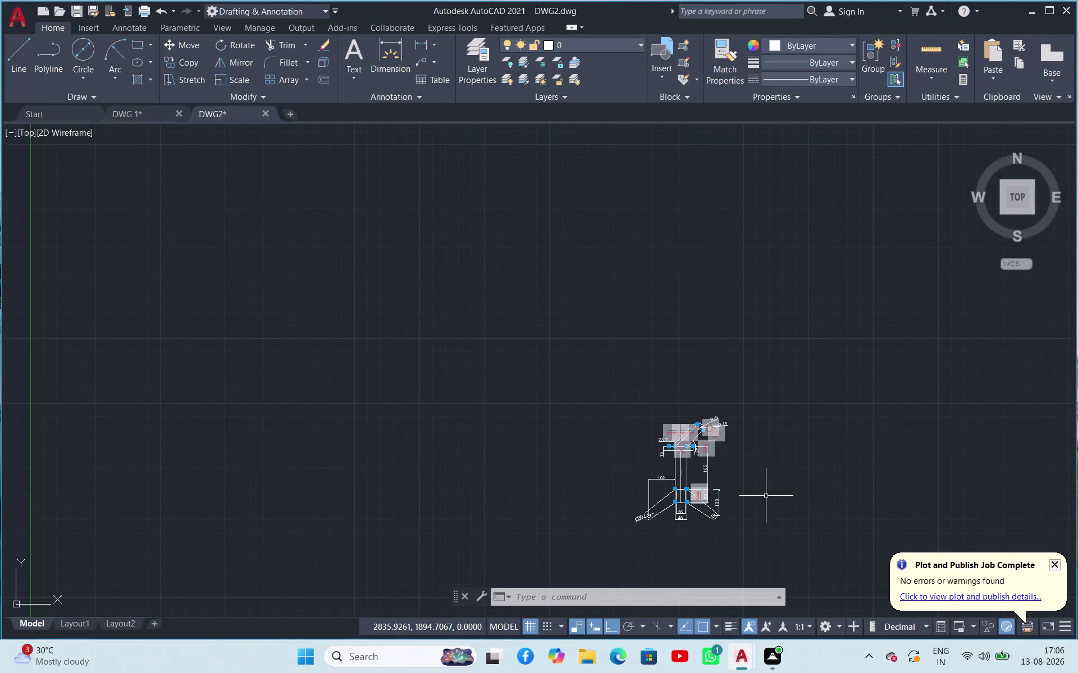
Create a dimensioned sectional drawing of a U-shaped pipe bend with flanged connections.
Start a new drawing twice, cancelling the Select Template dialog each time.
key(ctrl+n)
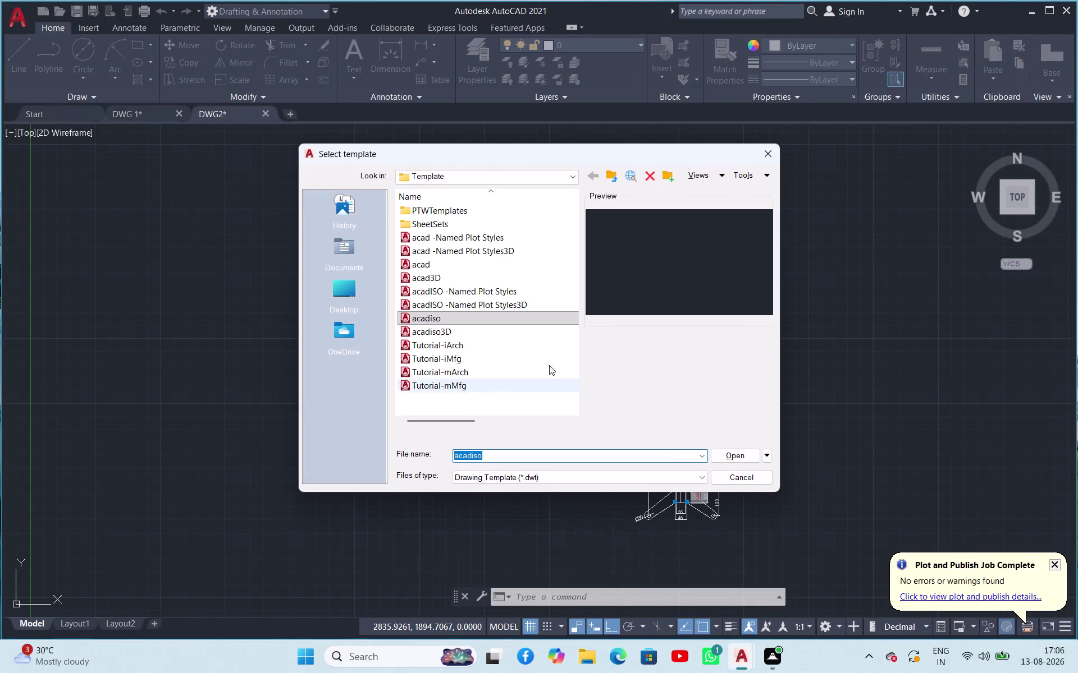
click(761, 159)
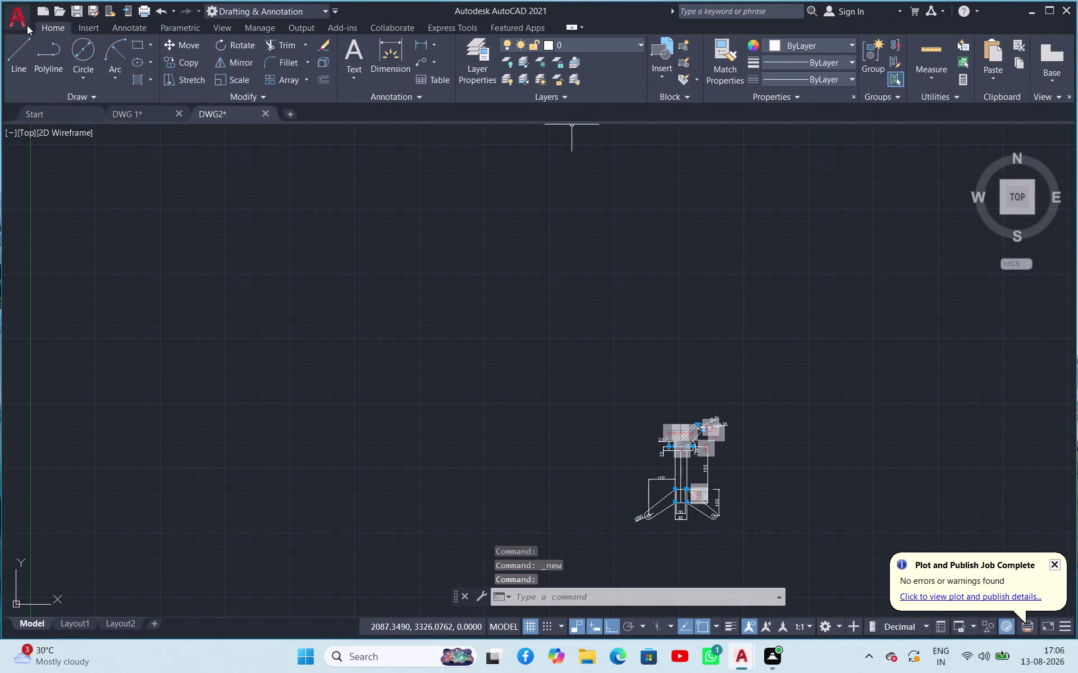
click(26, 24)
click(37, 83)
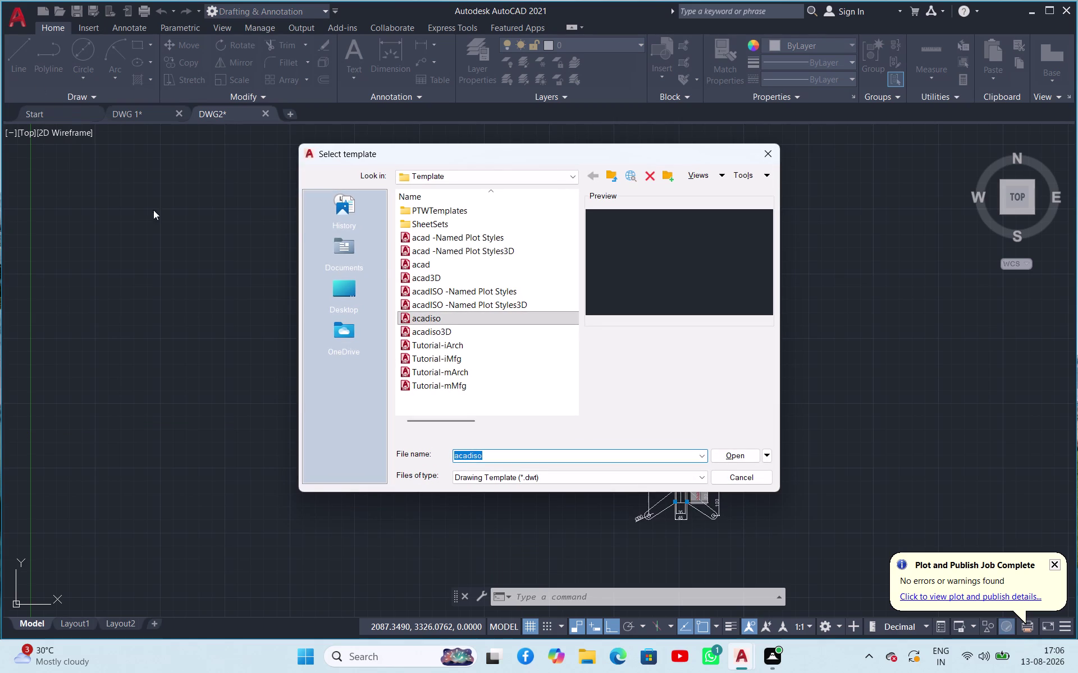
click(761, 155)
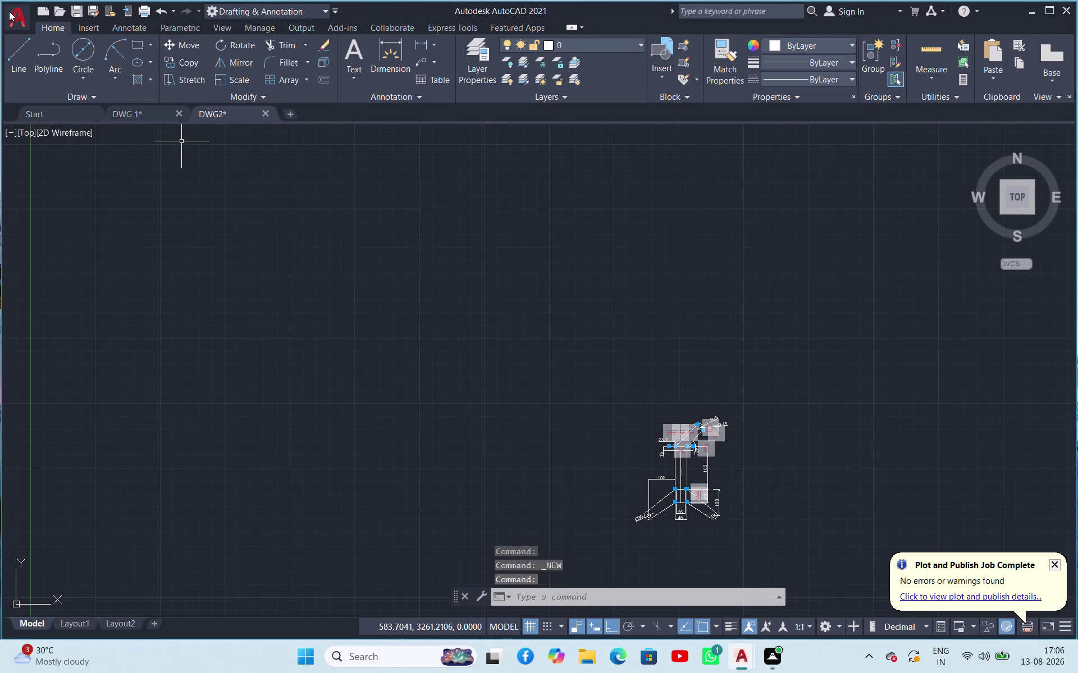
Choose New > Drawing from the Application menu, then cancel Select Template.
click(9, 11)
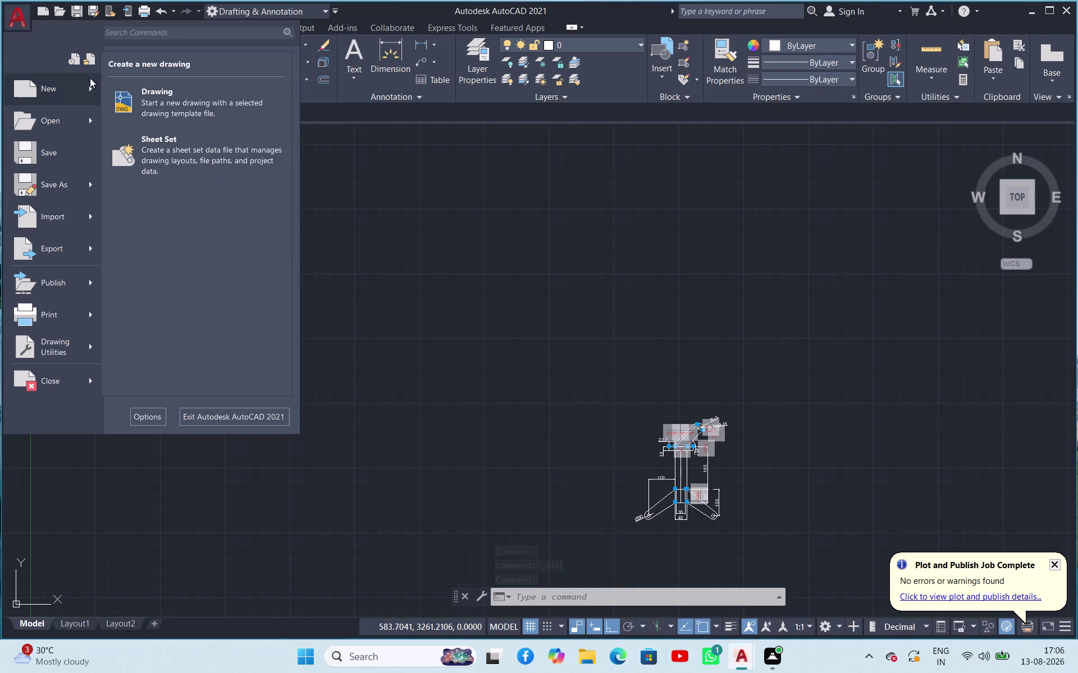
click(203, 123)
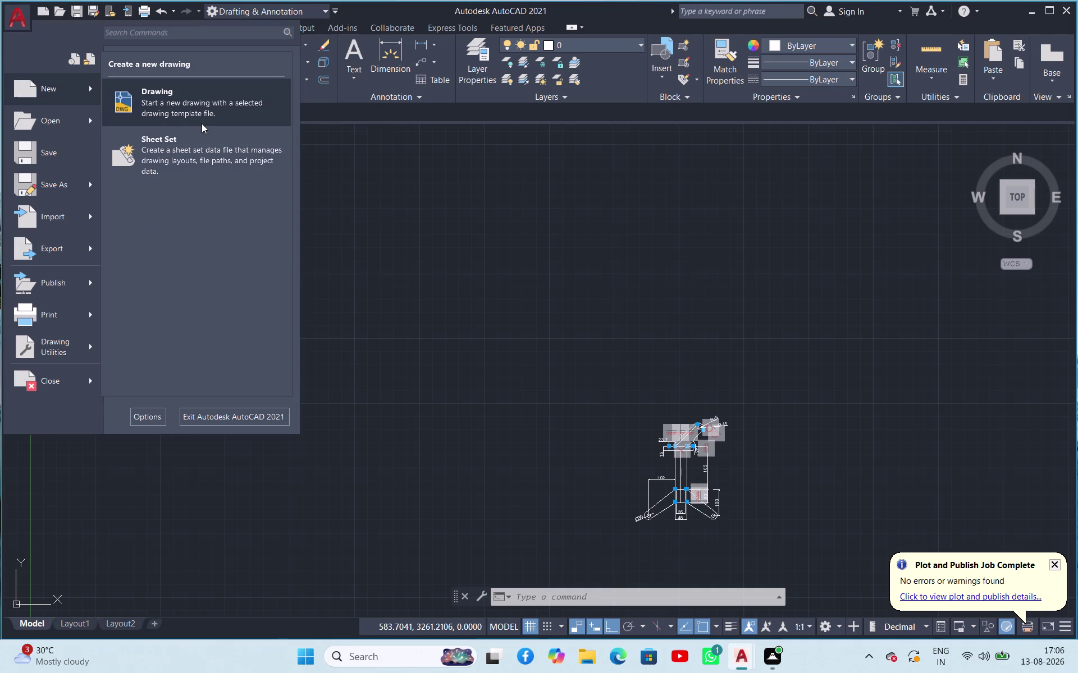
click(196, 109)
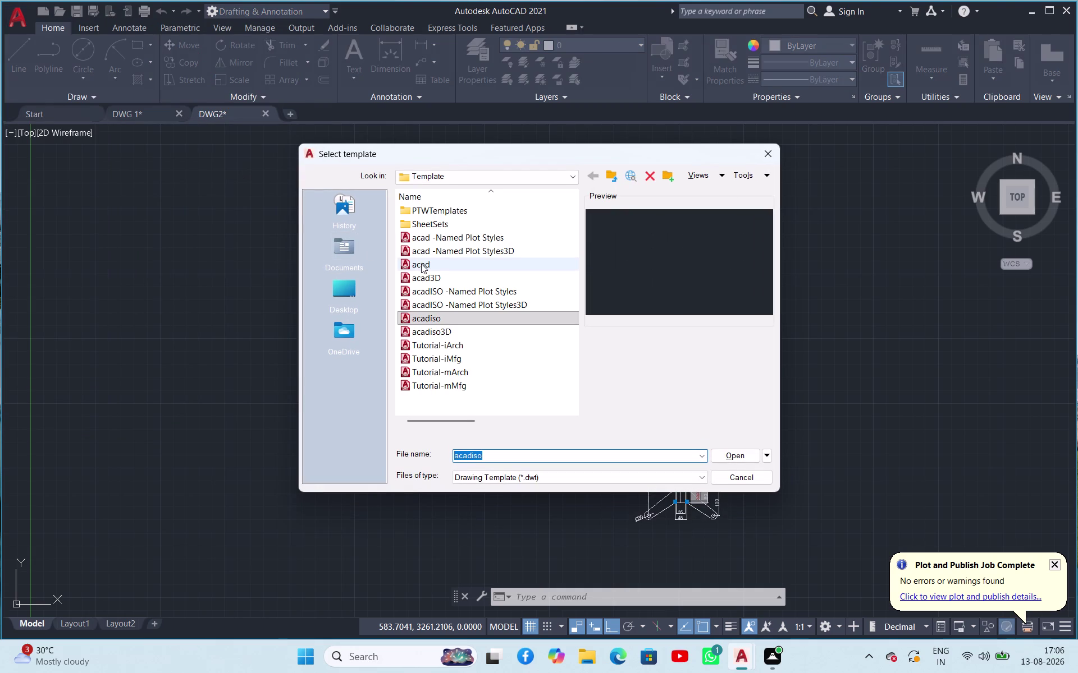
click(766, 147)
Exit AutoCAD, answering No to saving DWG2 and DWG 1.
click(1070, 12)
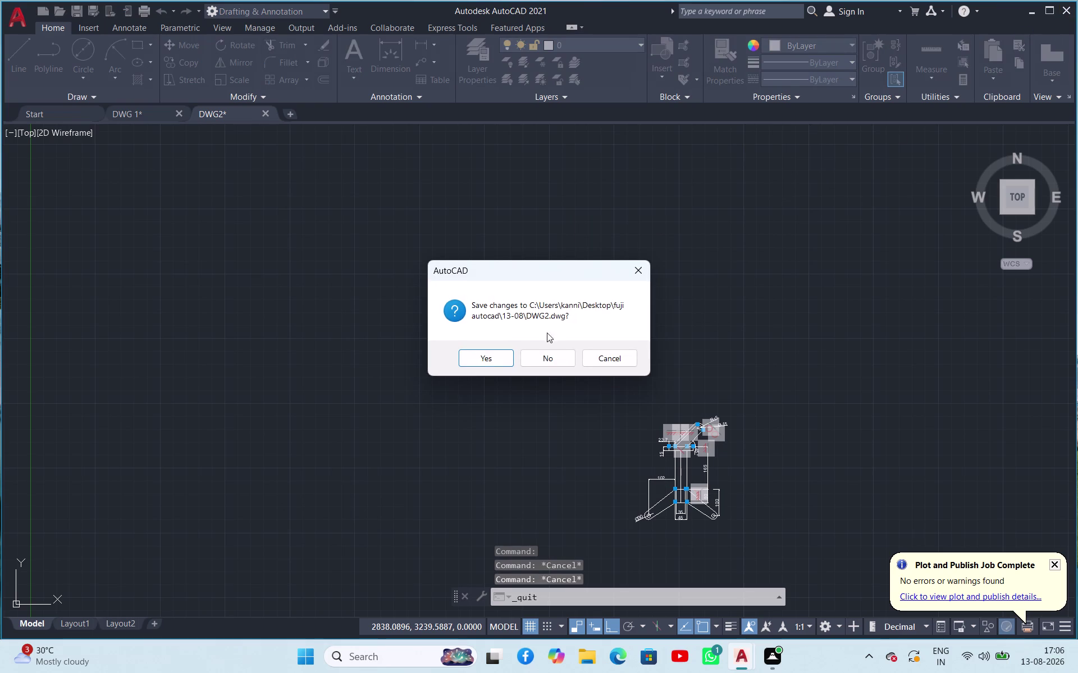
click(532, 356)
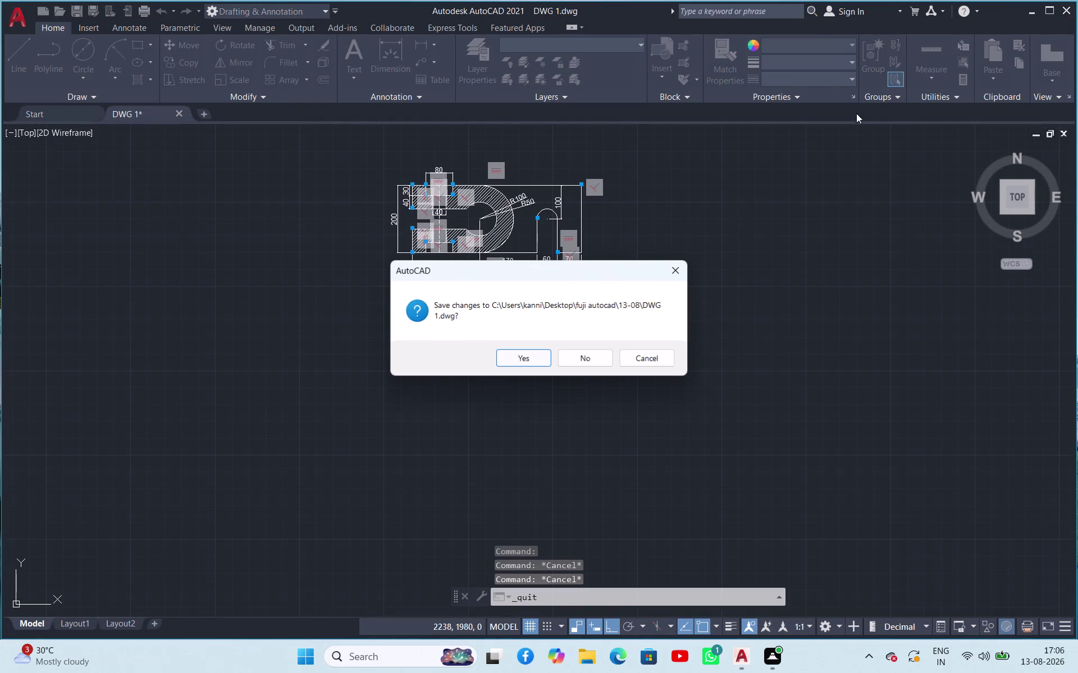
click(578, 356)
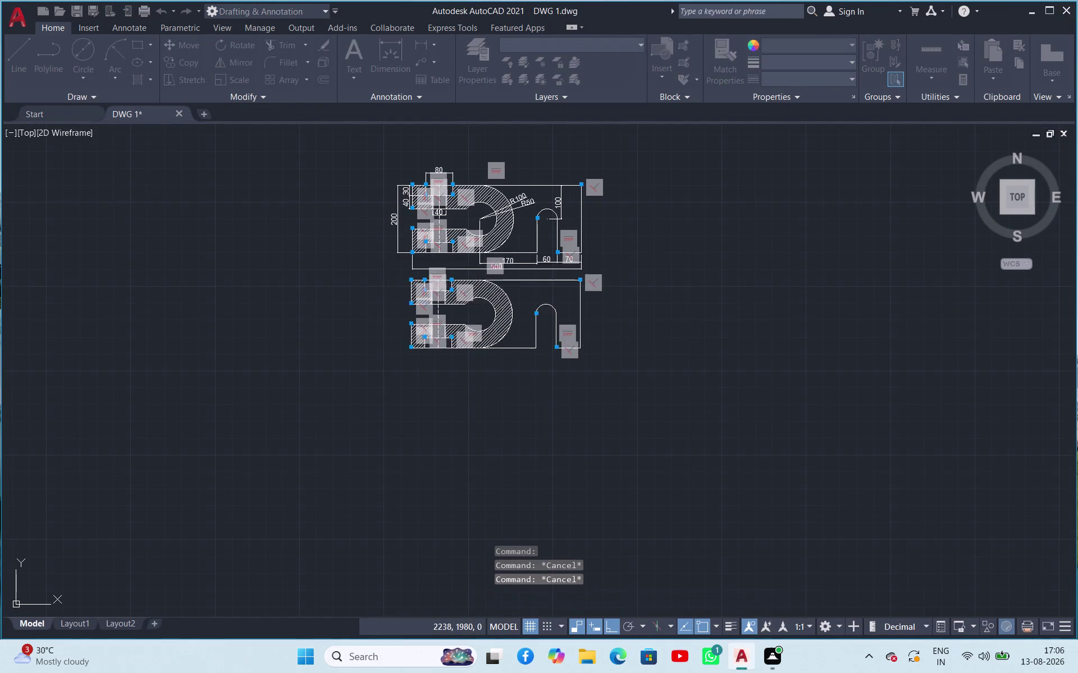